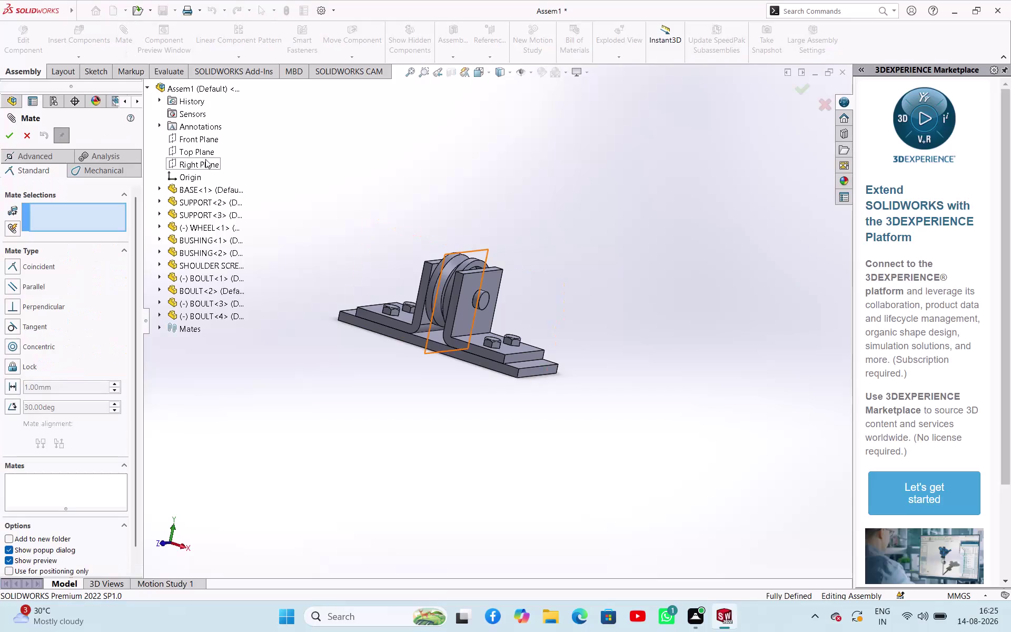
Mate BOULT<1>'s front plane parallel to the assembly front plane.
click(159, 276)
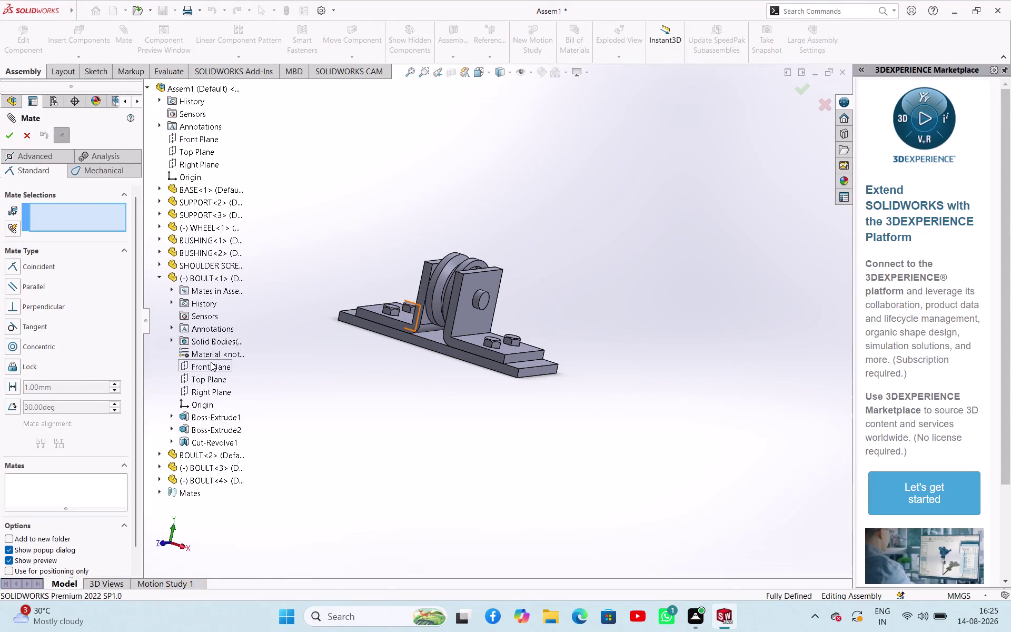
click(210, 361)
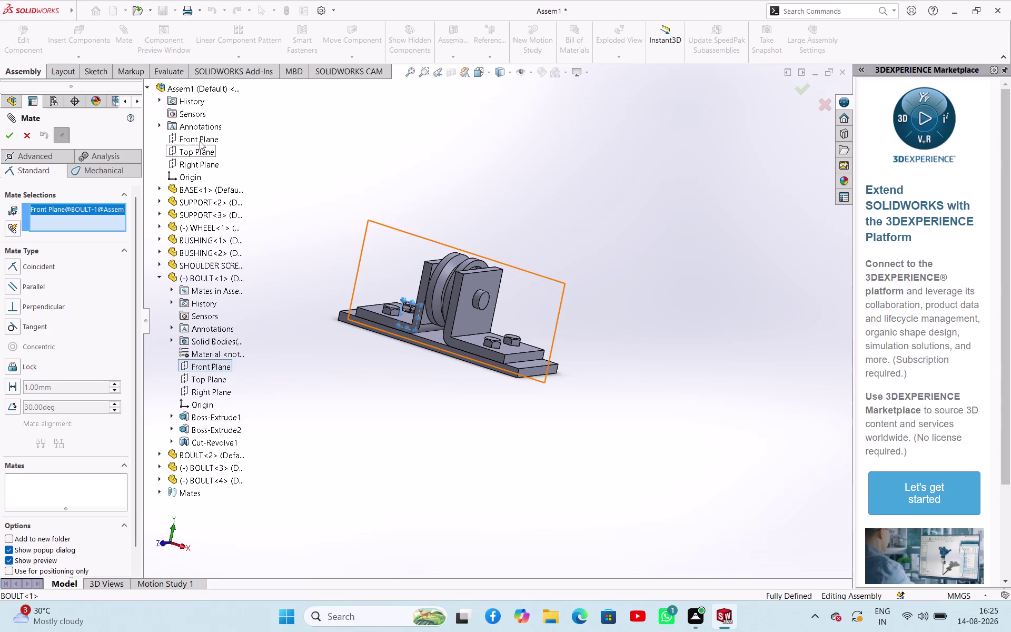
click(200, 142)
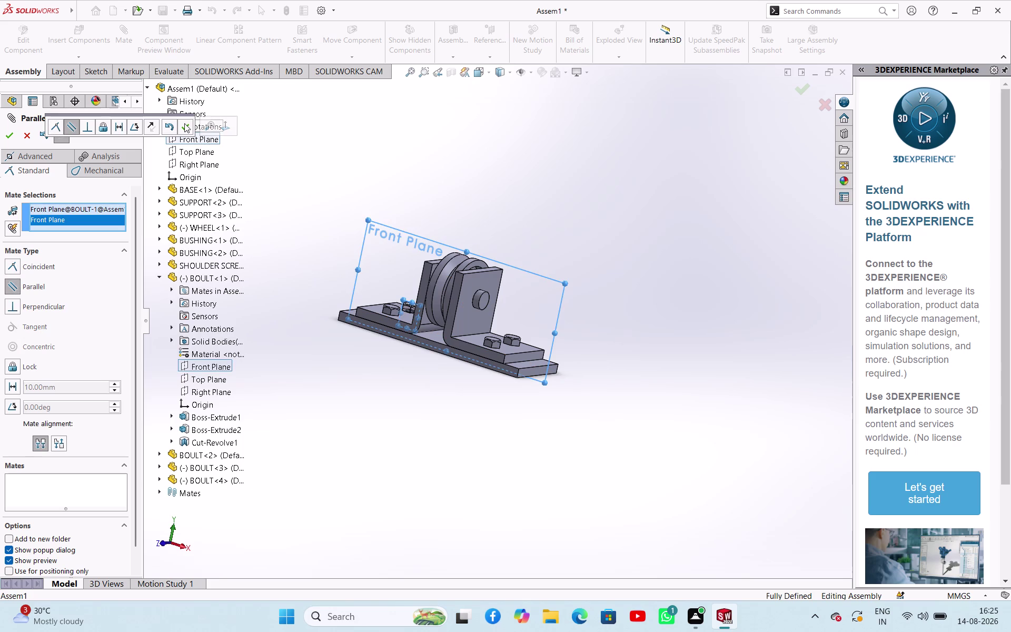
click(185, 123)
click(184, 123)
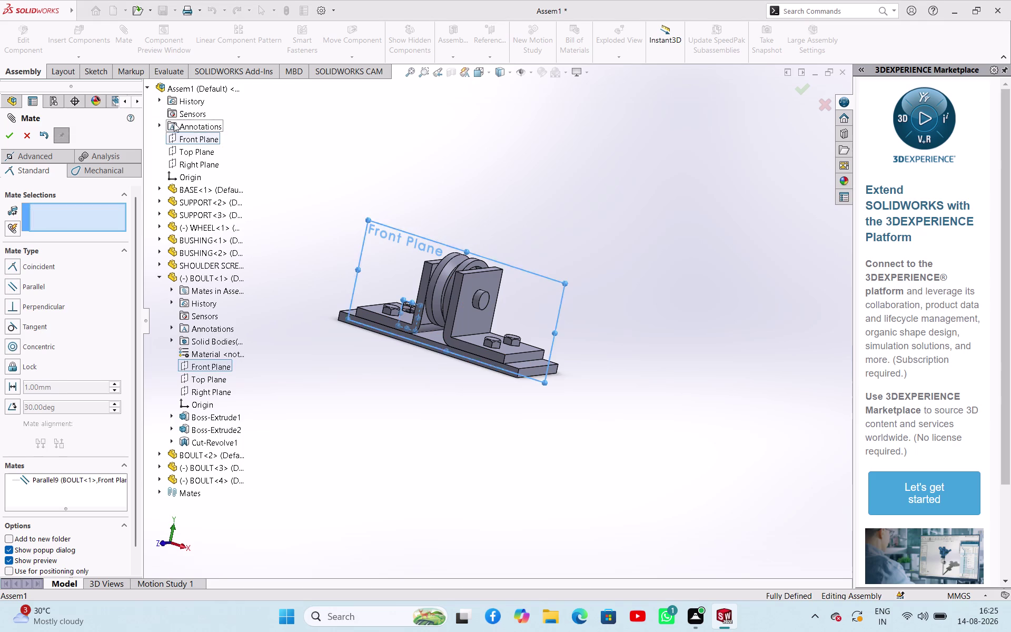
click(11, 141)
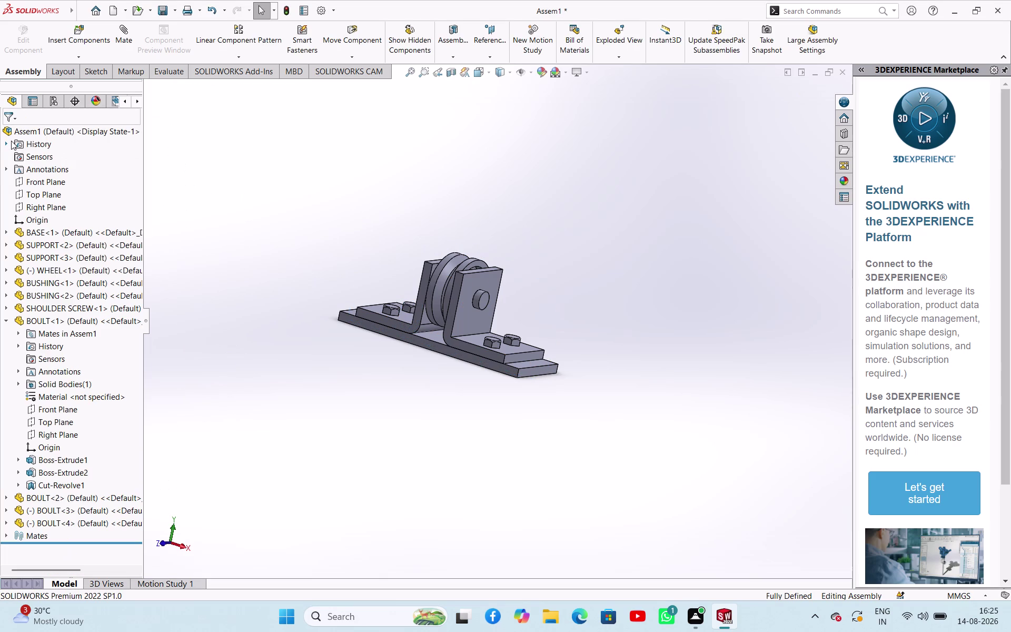
click(202, 335)
click(9, 324)
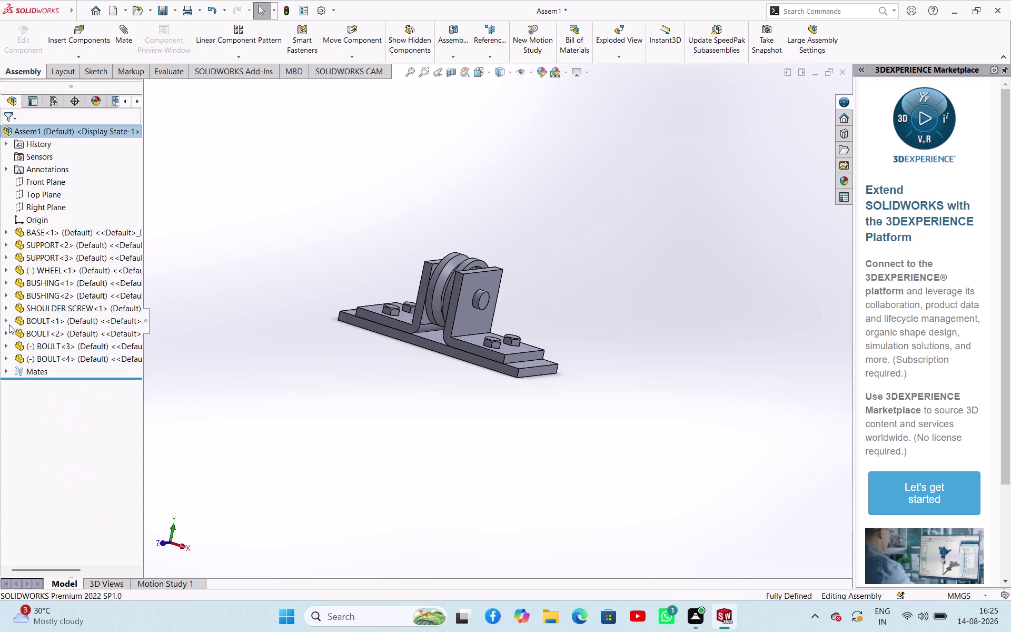
Mate BOULT<3>'s front plane parallel to the assembly front plane.
click(217, 382)
click(128, 30)
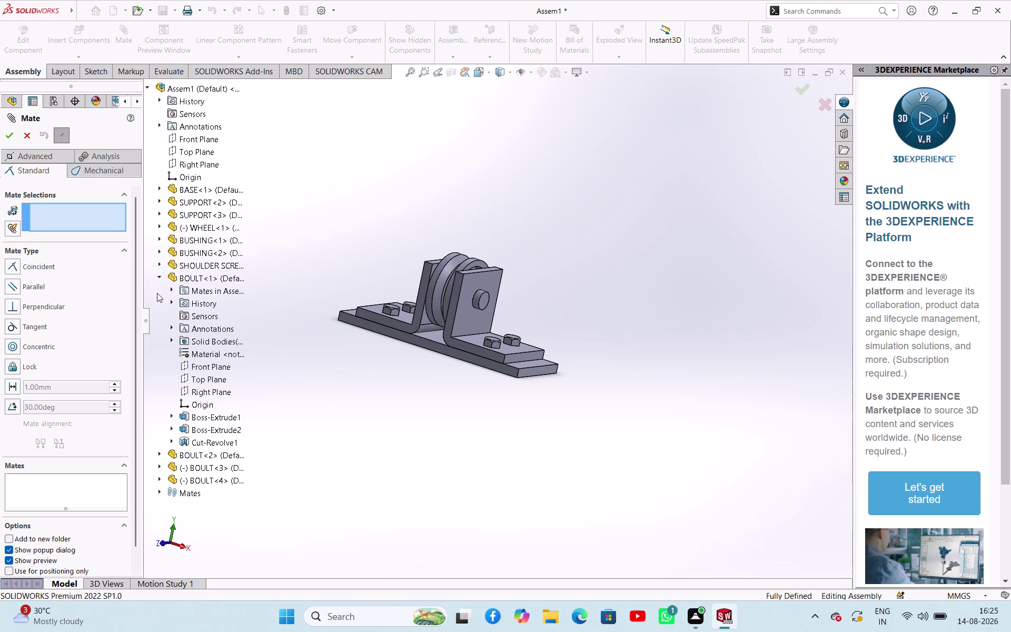
click(159, 276)
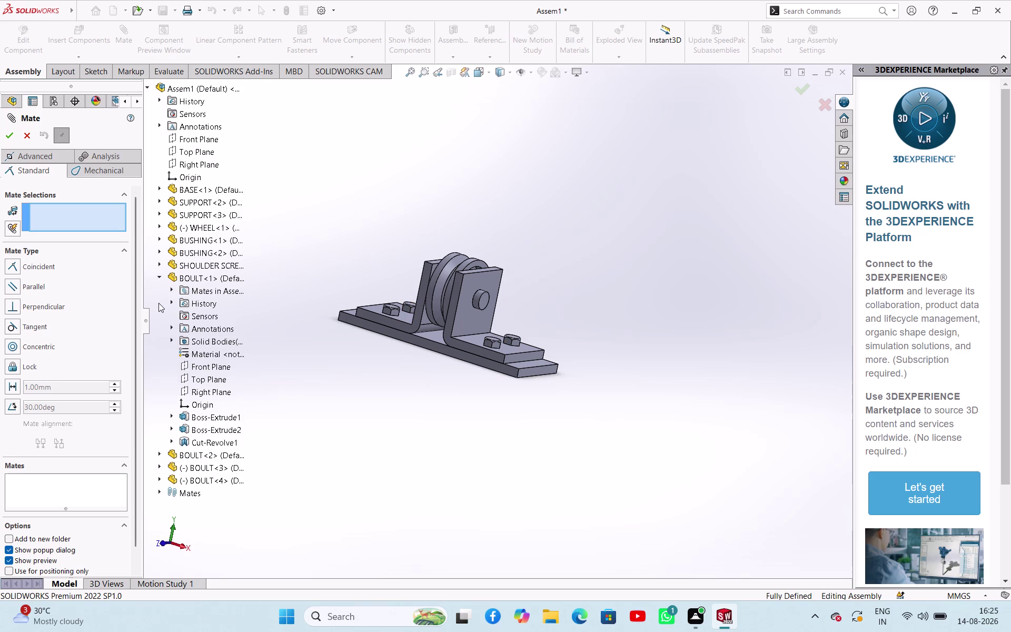
click(158, 302)
click(160, 299)
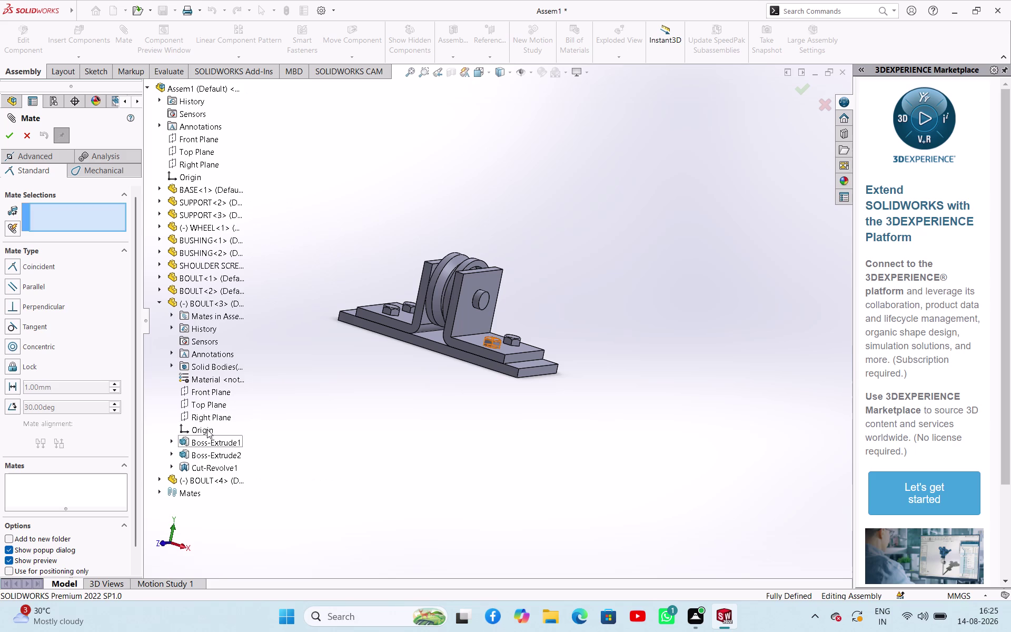
click(204, 392)
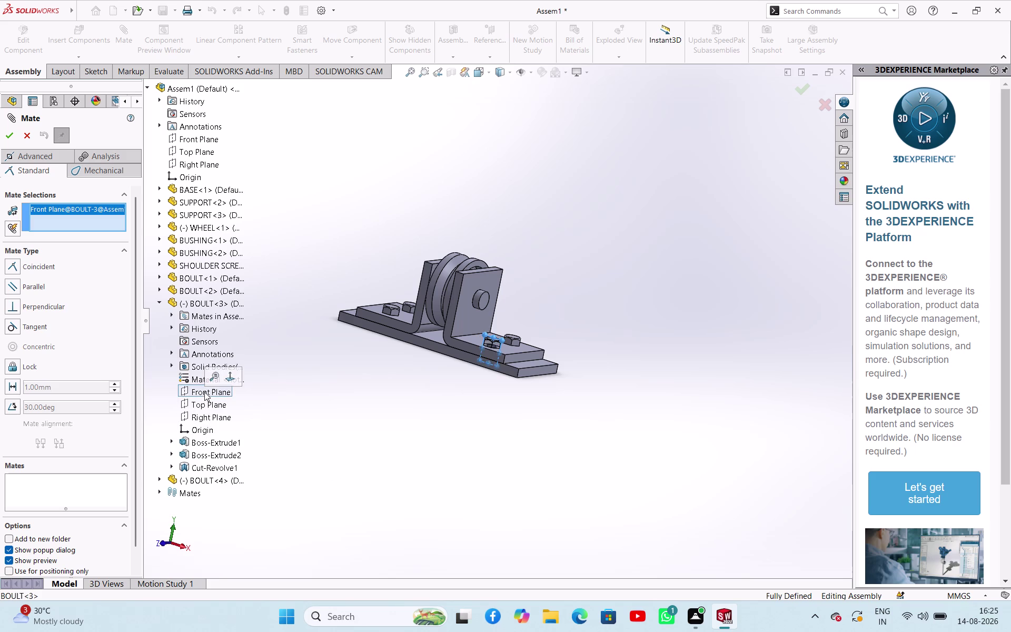
click(201, 141)
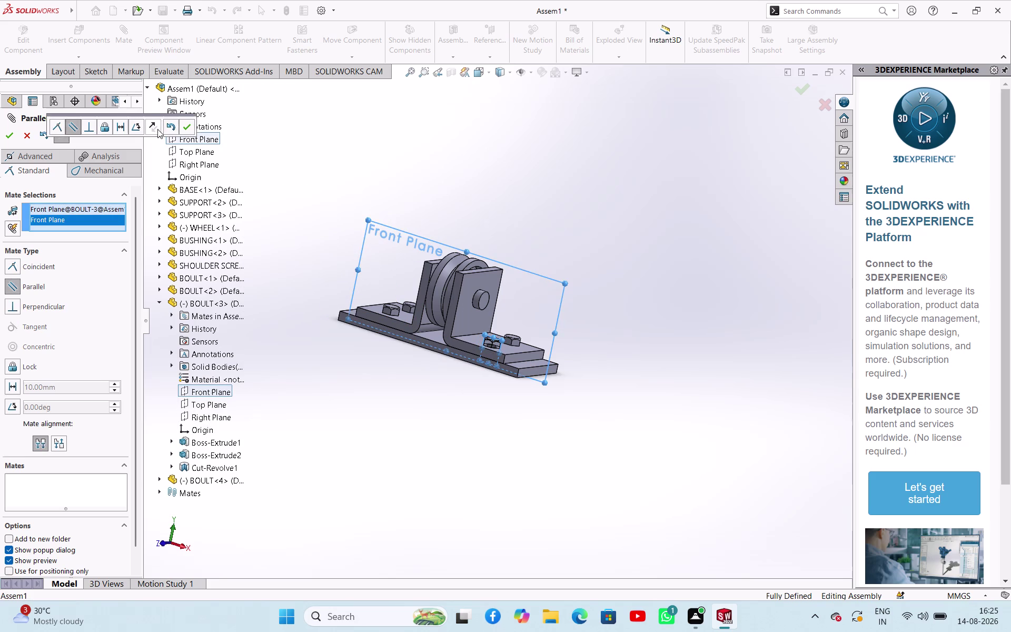
click(183, 129)
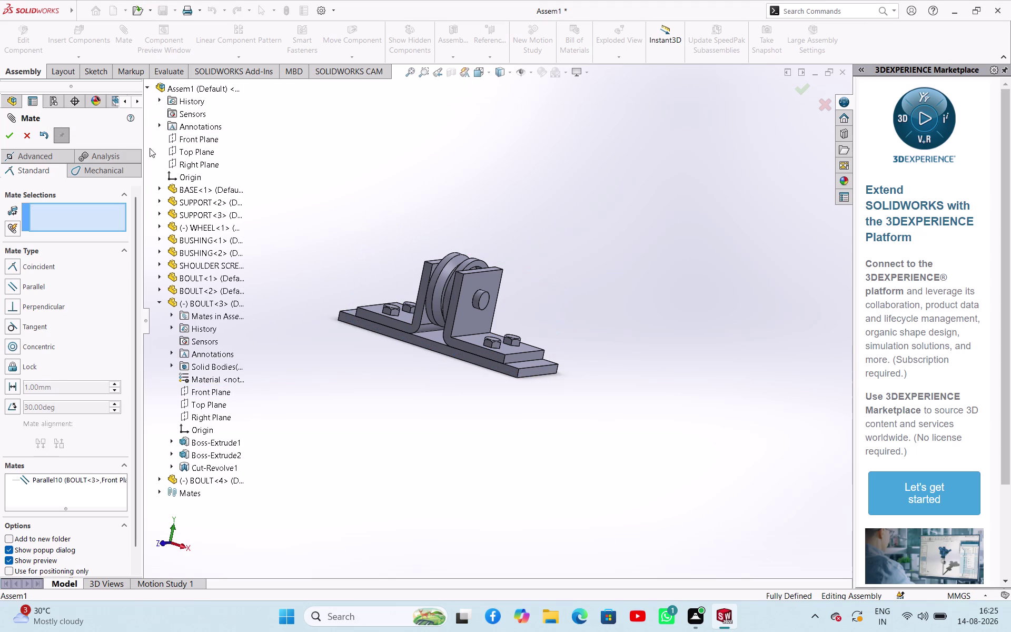
click(159, 304)
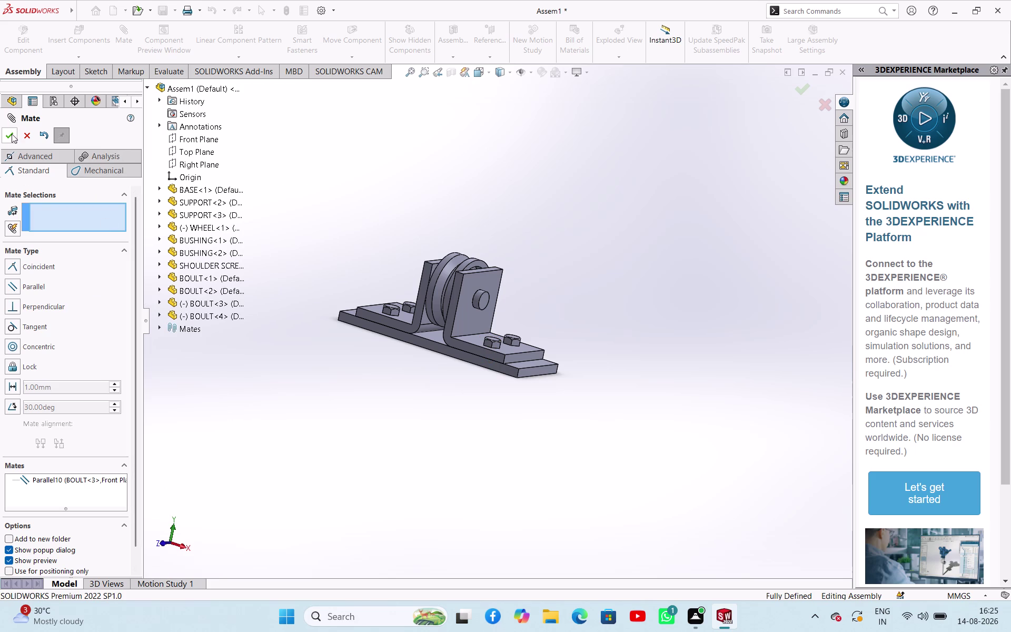
click(12, 134)
click(199, 339)
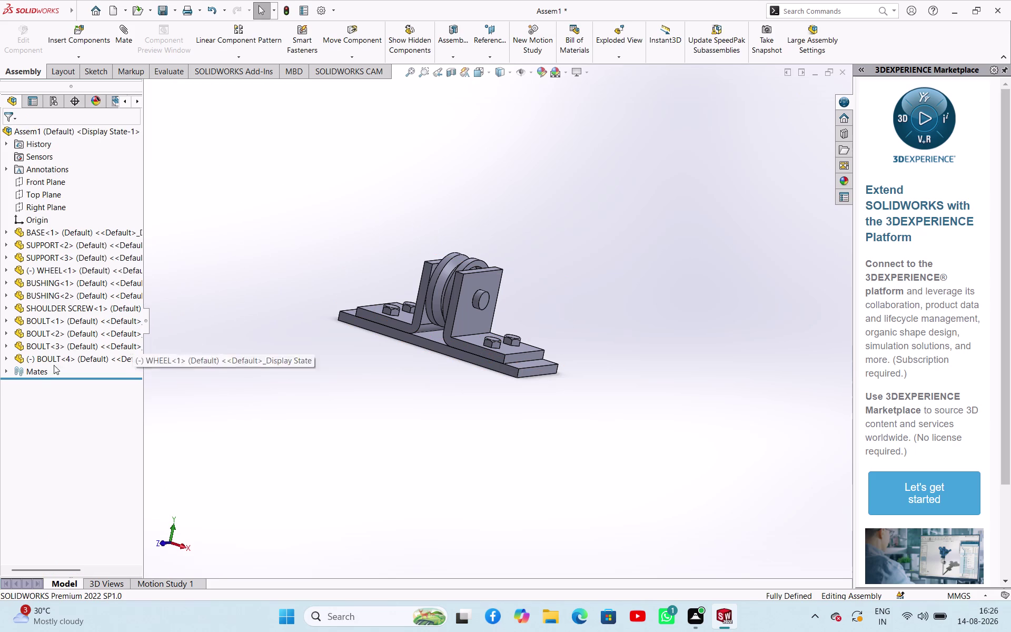
Mate BOULT<4>'s front plane parallel to the assembly front plane, then collapse it and clear the selection.
click(7, 359)
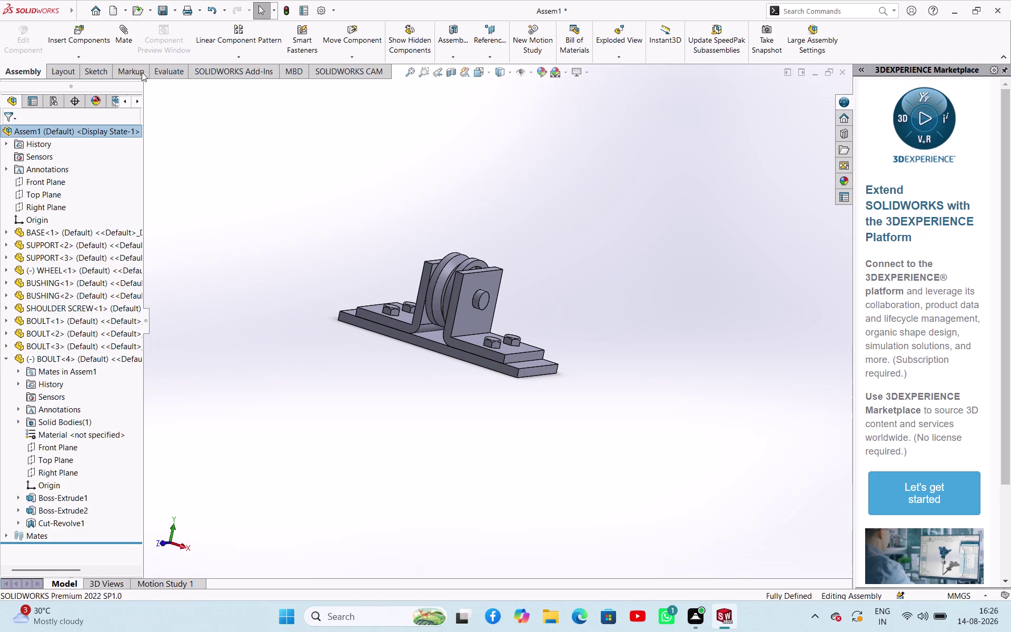
click(132, 54)
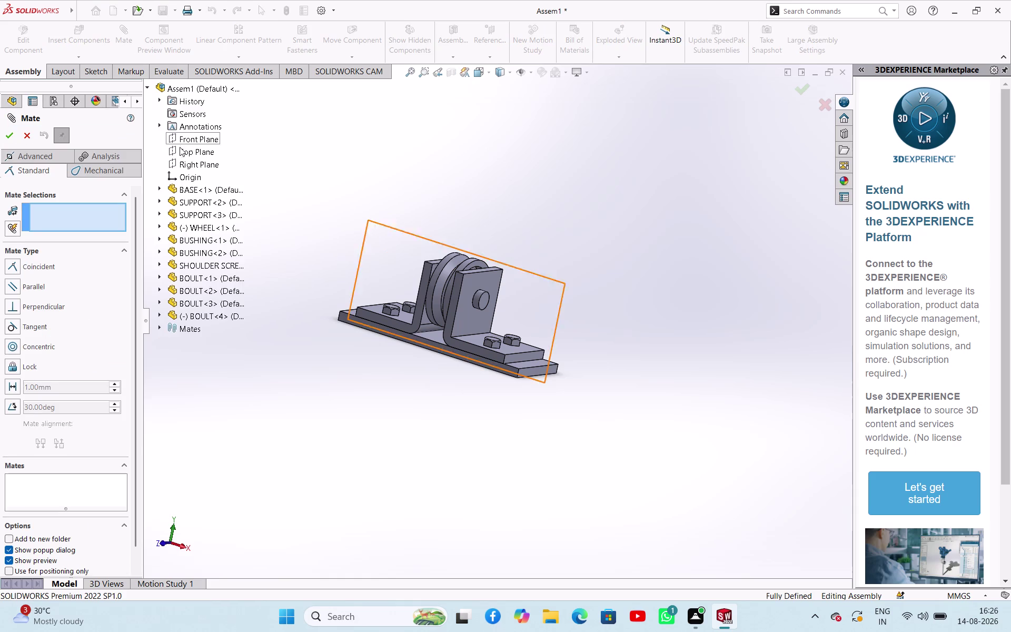
click(162, 314)
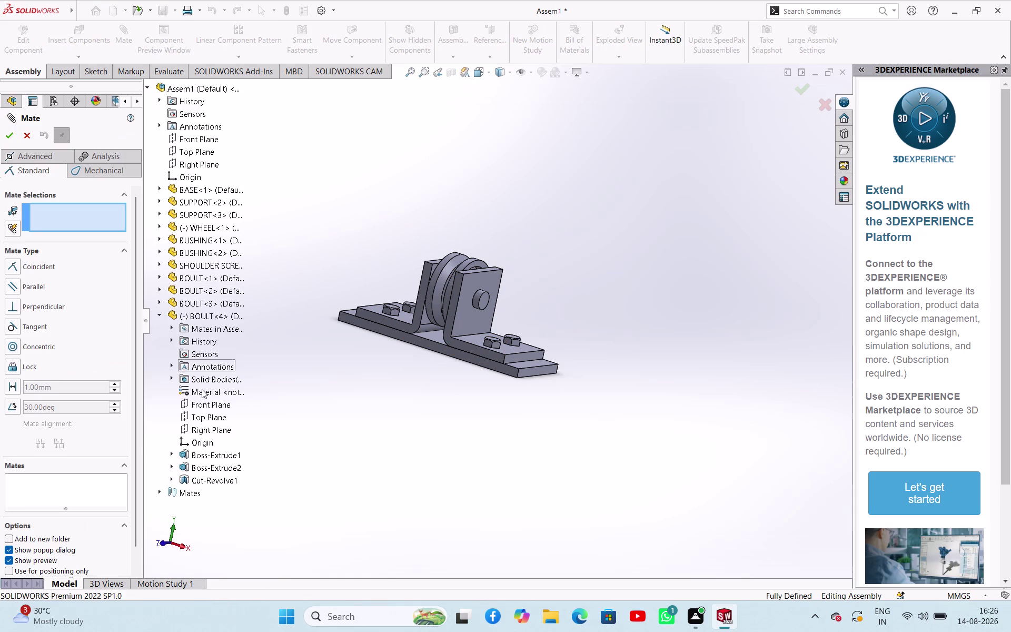
click(201, 409)
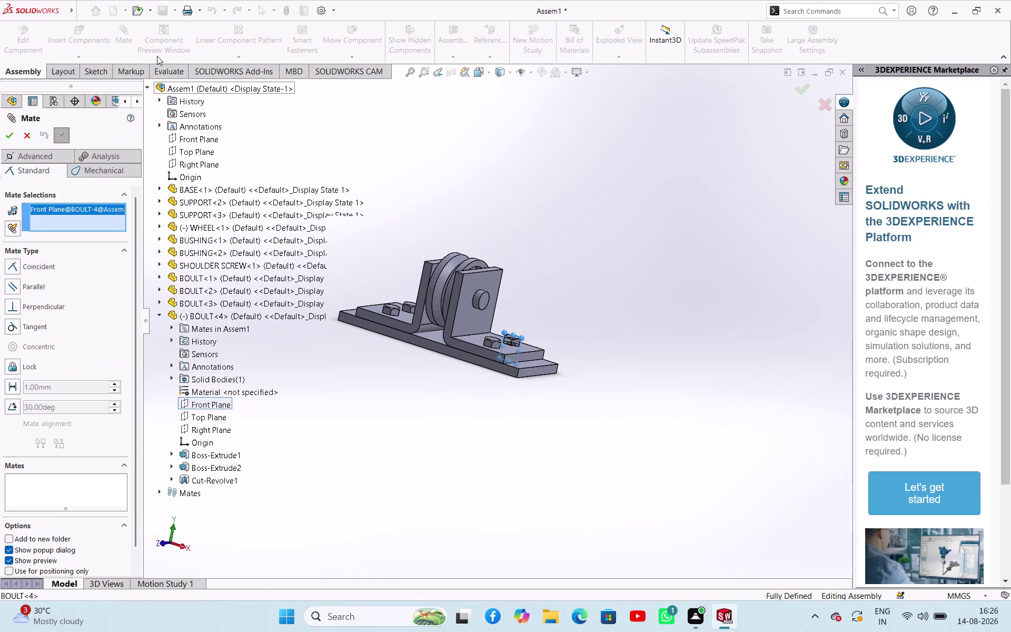
click(191, 137)
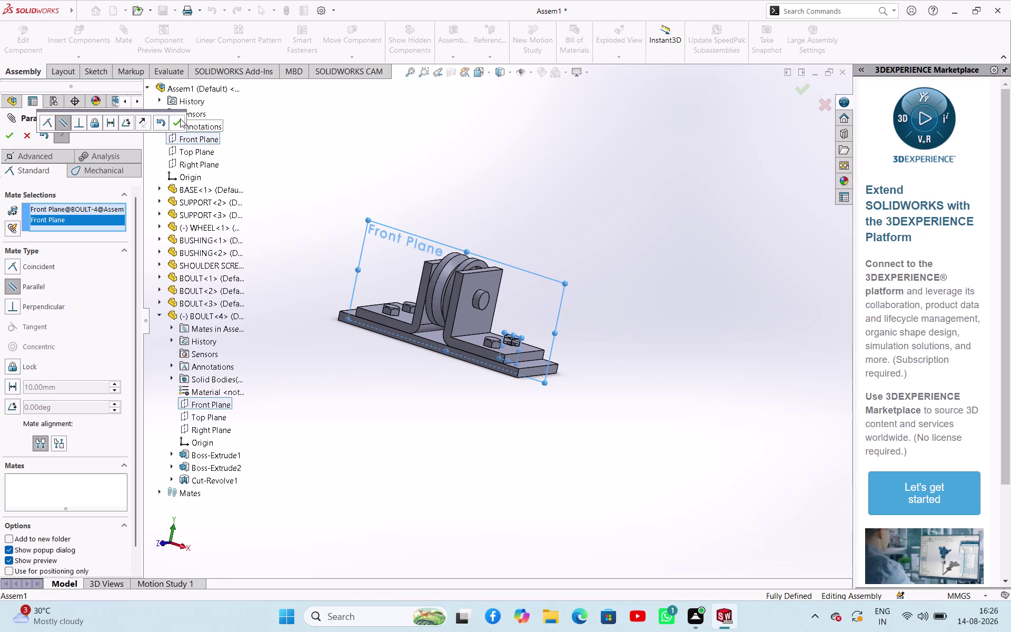
click(180, 119)
click(14, 138)
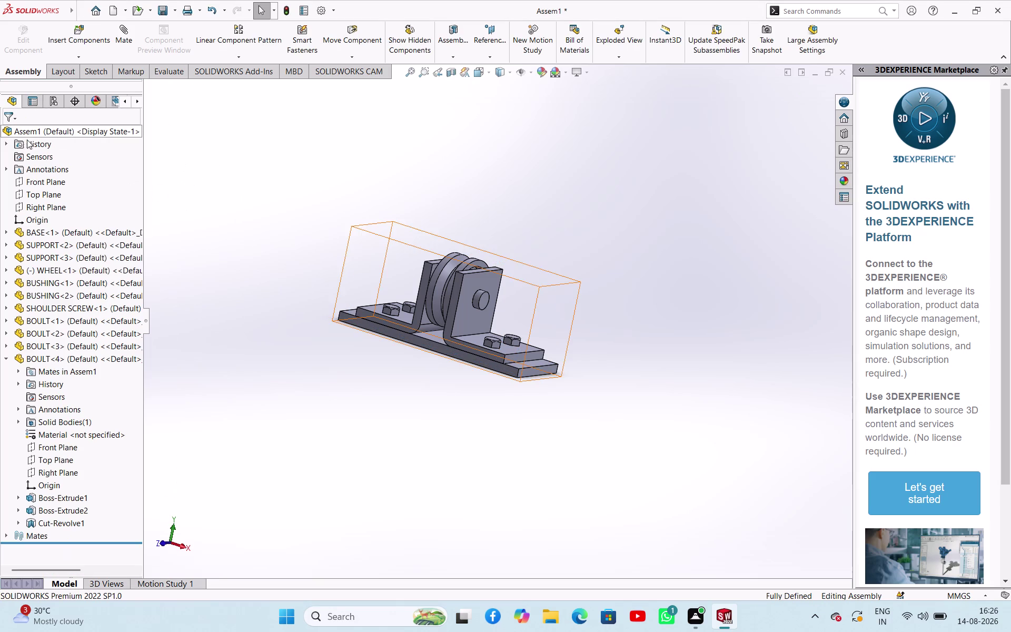
click(256, 179)
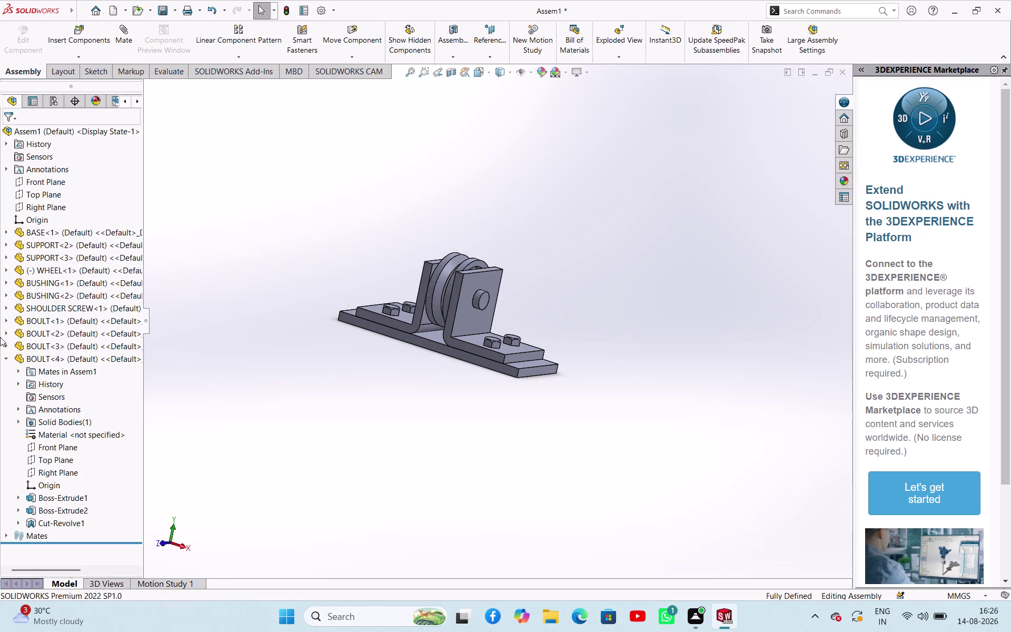
click(3, 360)
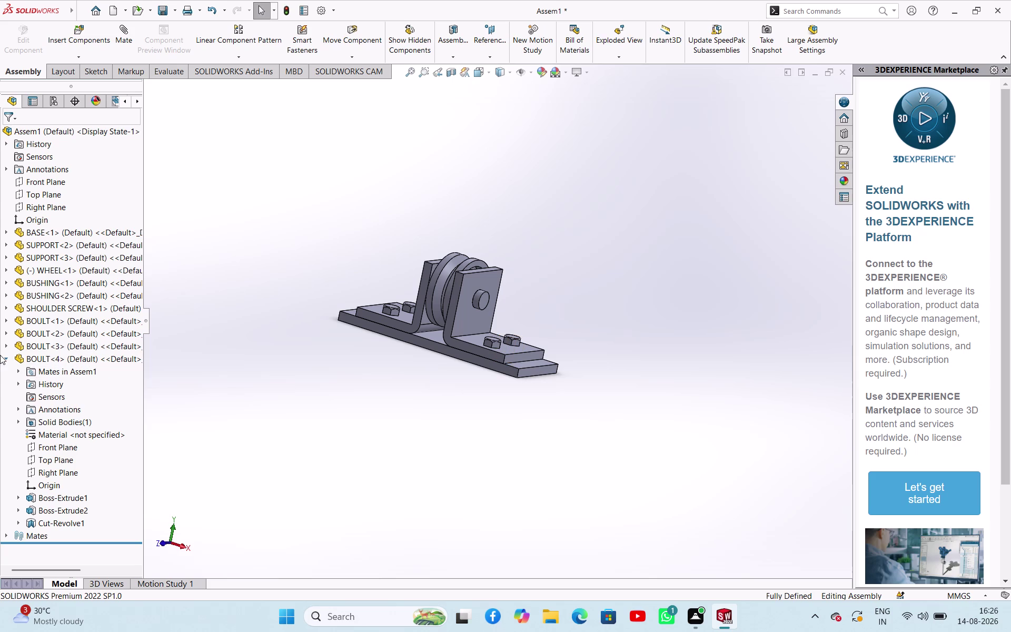
click(9, 357)
click(193, 350)
Insert the NUT part file and drop it beside the base.
middle_drag(252, 244, 286, 343)
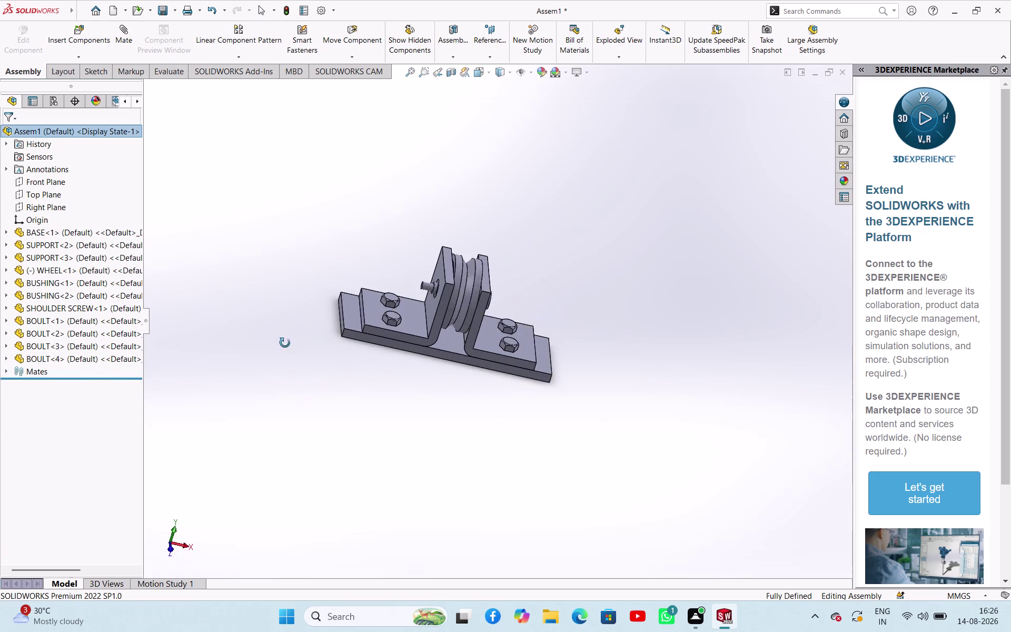
middle_drag(286, 343, 372, 374)
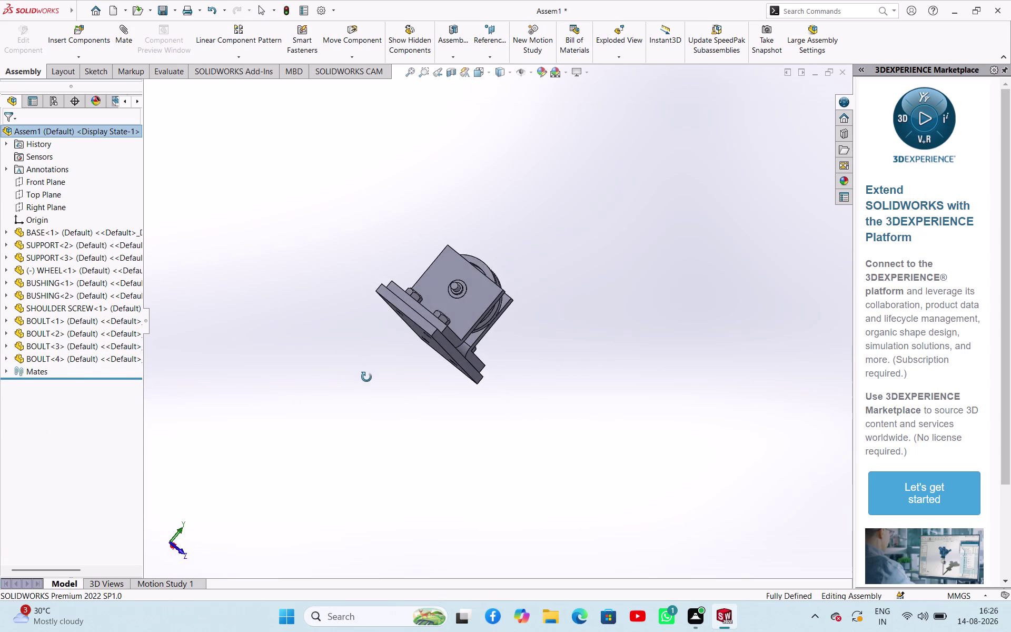
middle_drag(371, 375, 306, 363)
click(69, 57)
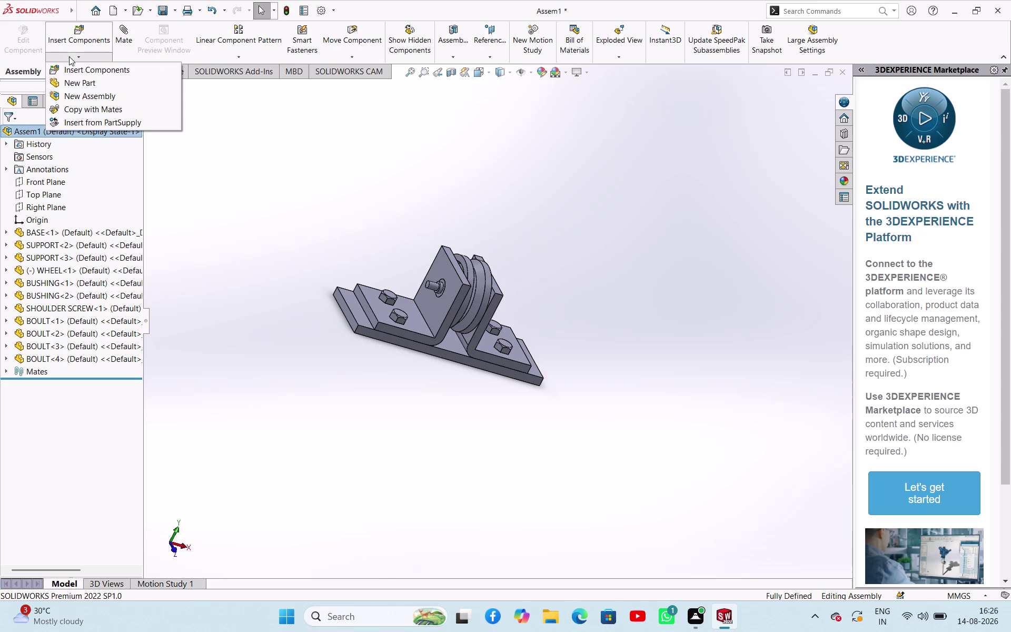
click(68, 71)
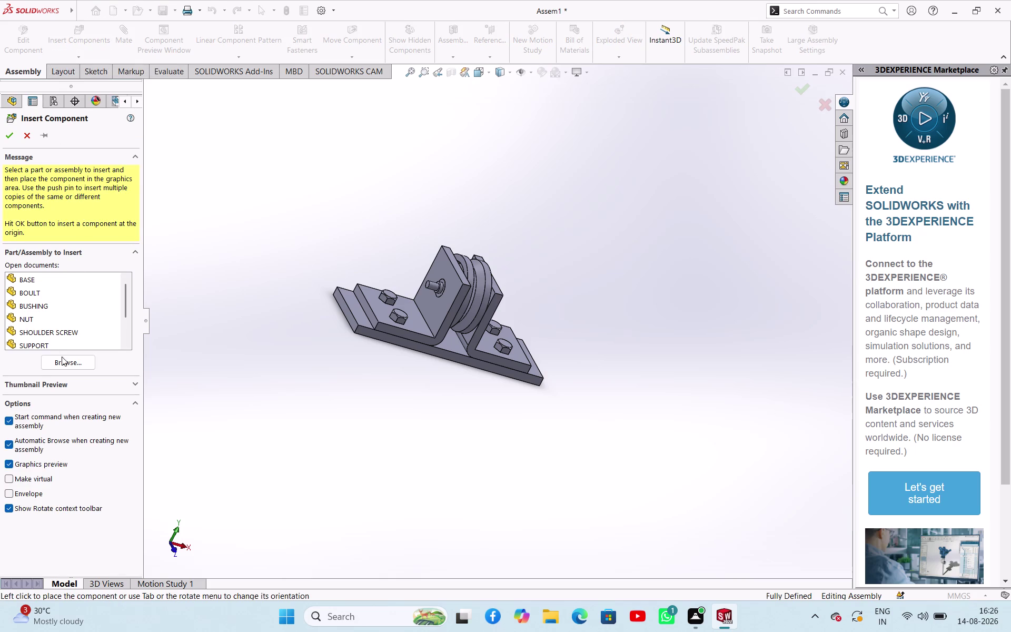
click(62, 361)
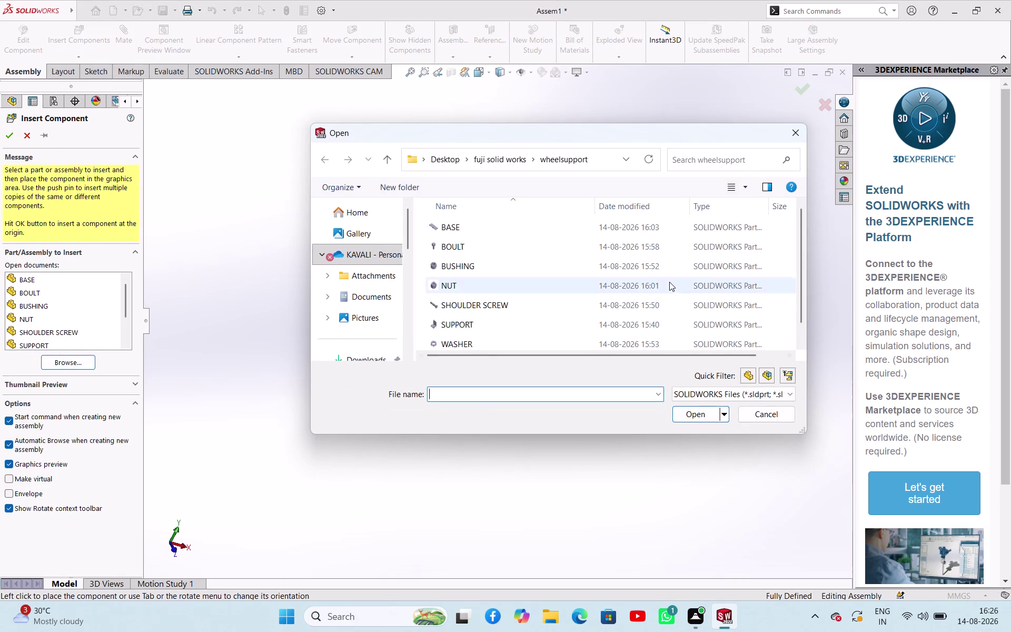
click(523, 282)
click(694, 416)
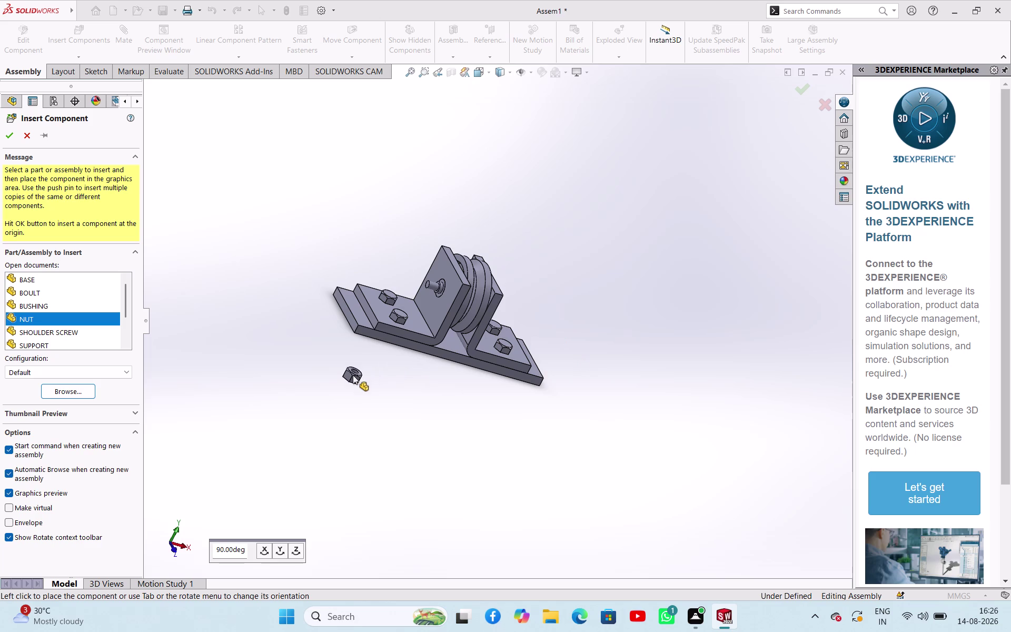
click(296, 547)
click(284, 301)
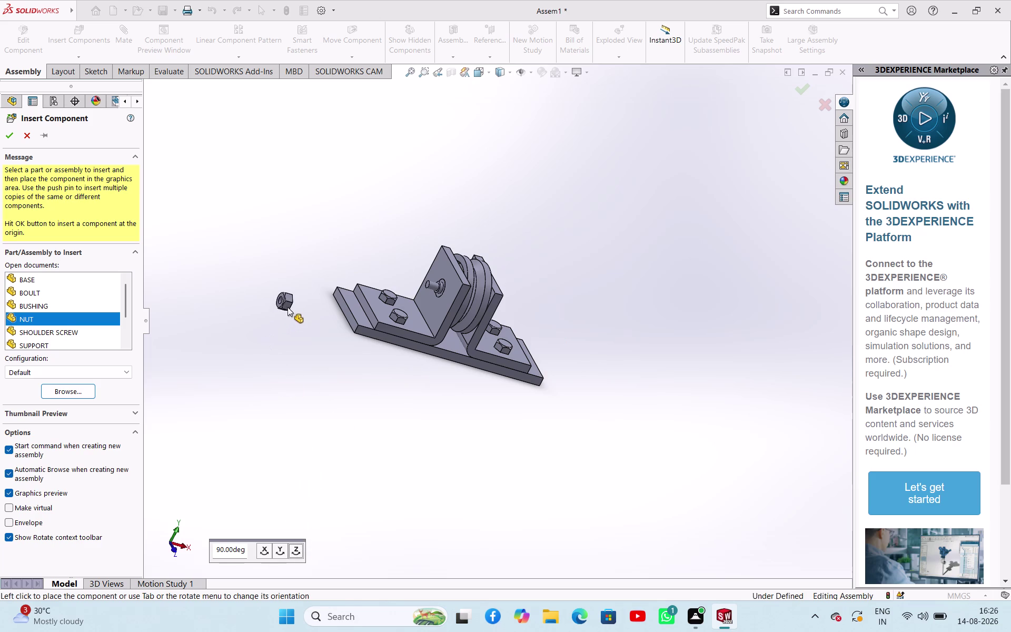
scroll(down, 3)
scroll(down, 3)
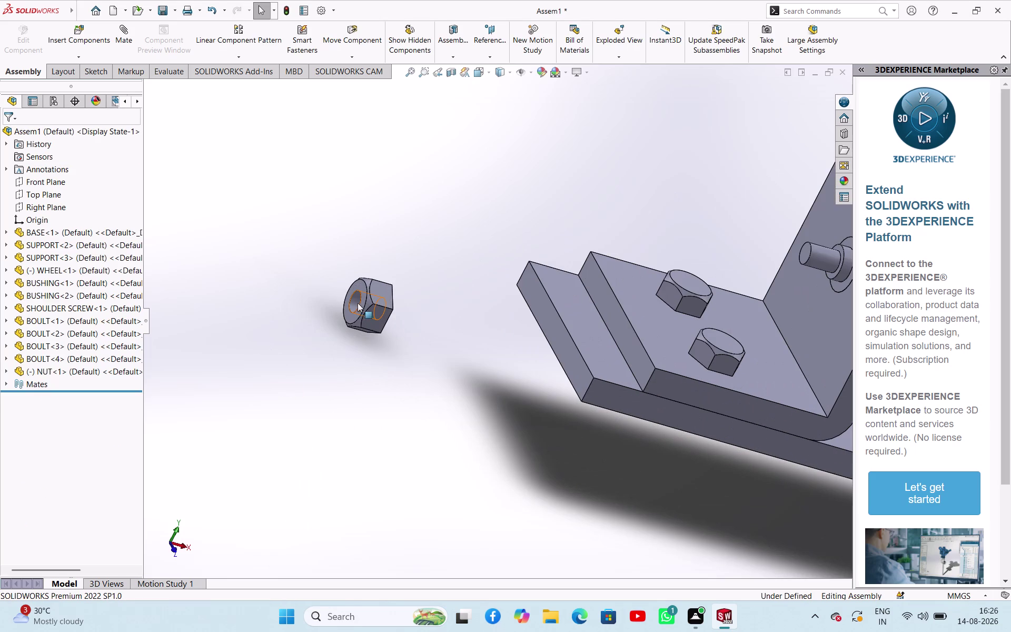
Make the nut's hole concentric with the shoulder screw's cylindrical end.
click(354, 301)
scroll(up, 3)
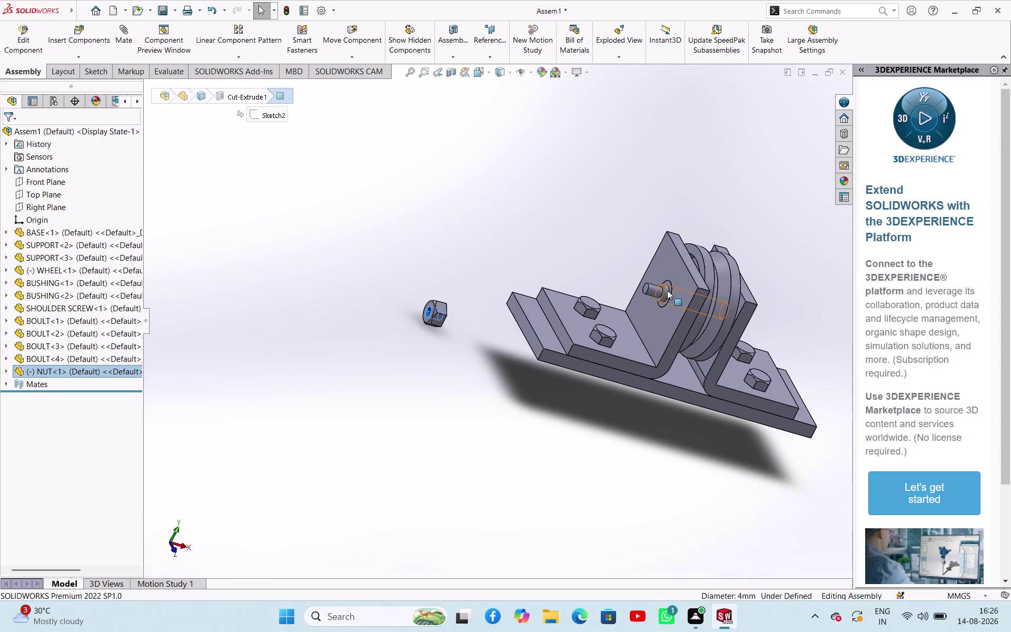
click(656, 290)
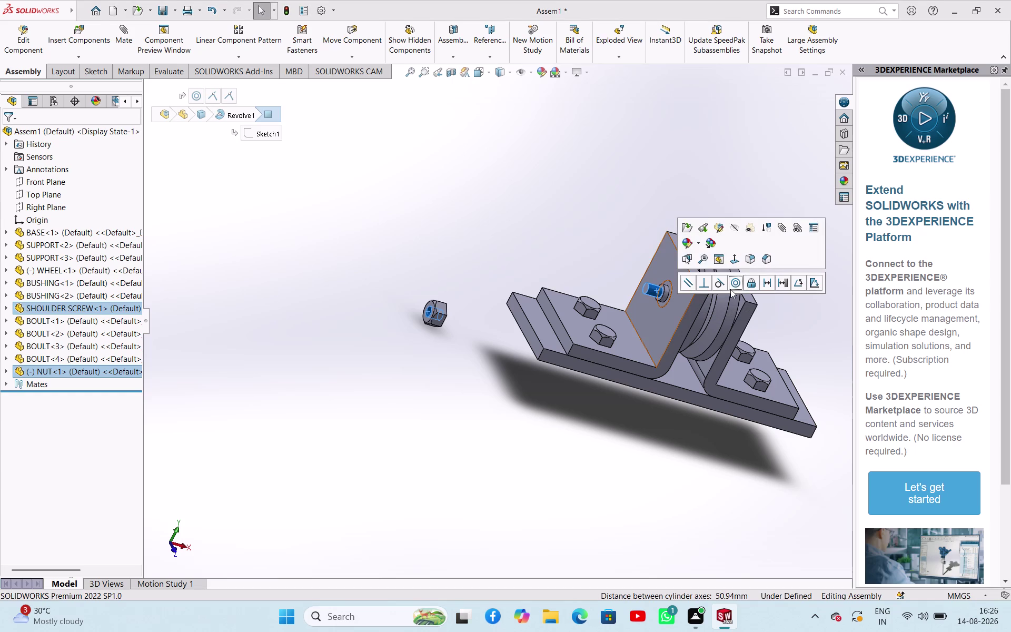
click(737, 286)
click(568, 427)
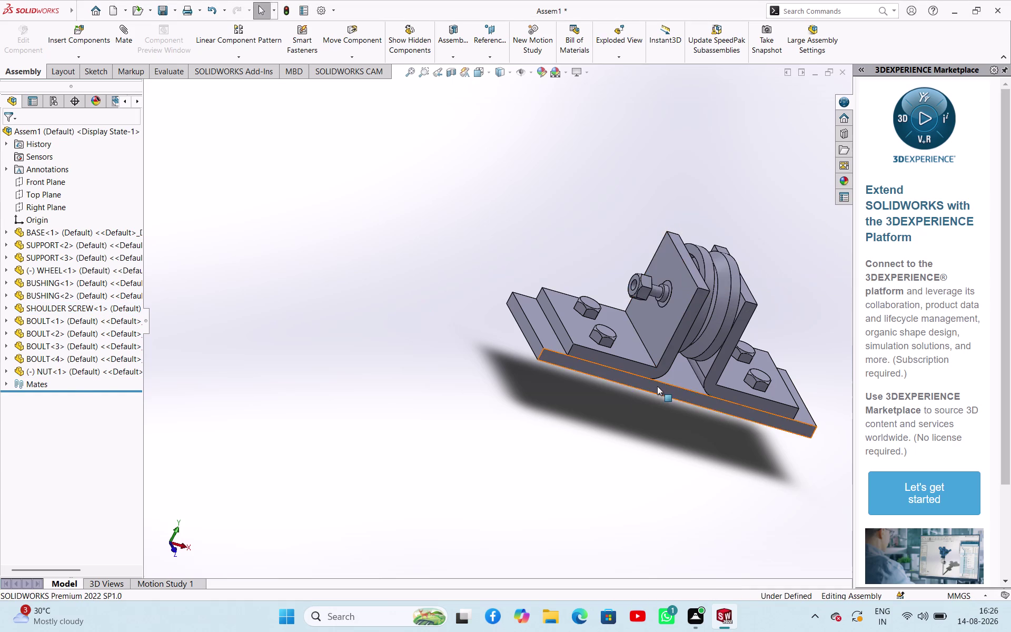
Make the nut's flat face coincident with the bushing face, then clear the selection.
middle_drag(657, 386, 604, 382)
scroll(down, 3)
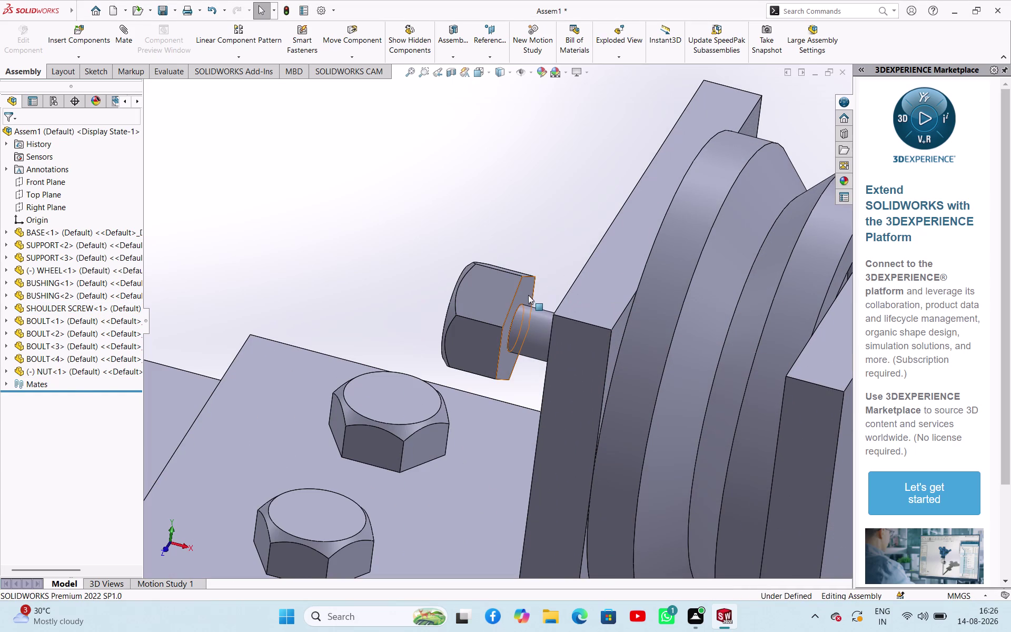
click(528, 294)
scroll(up, 3)
middle_drag(529, 189, 594, 223)
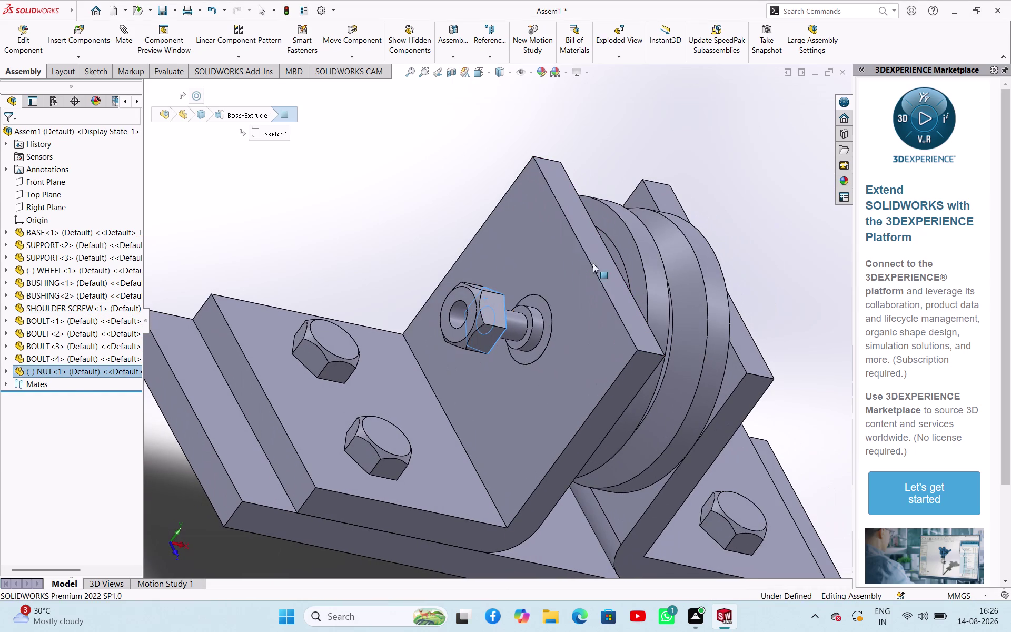
click(545, 310)
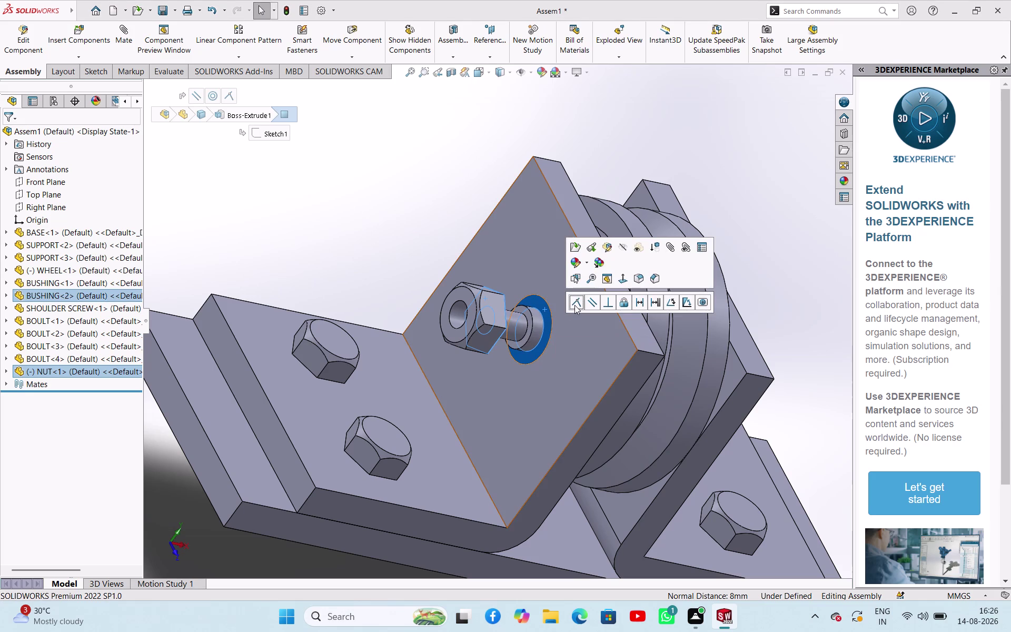
click(575, 305)
click(411, 226)
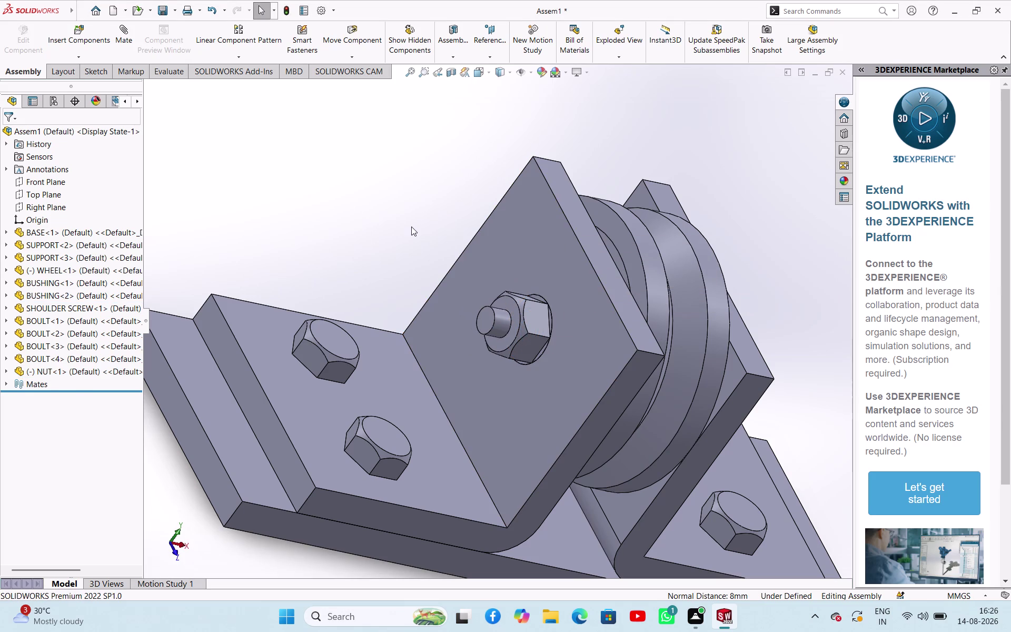
click(6, 371)
click(129, 37)
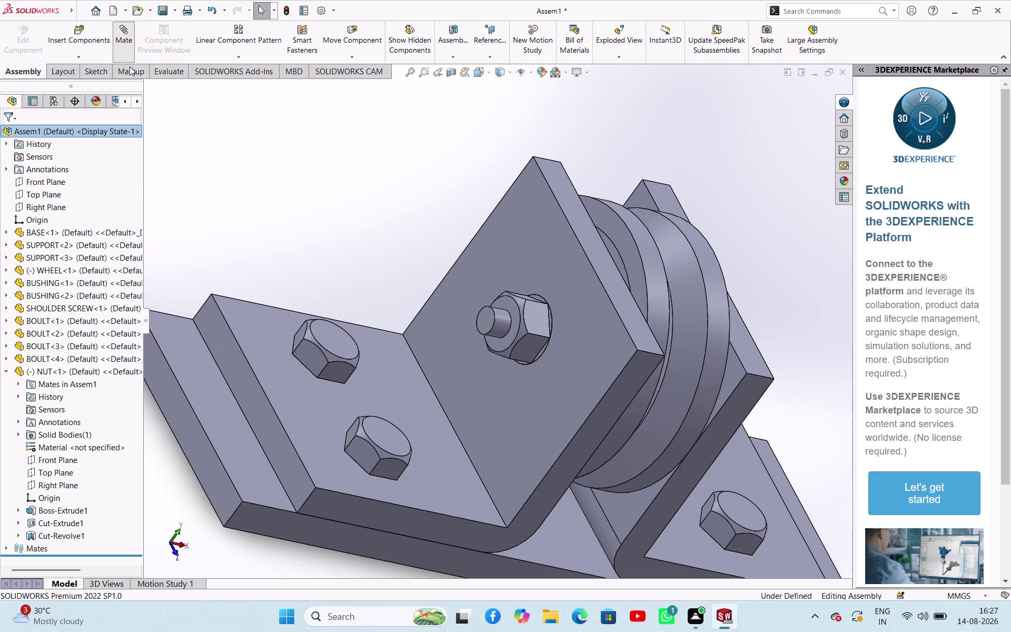